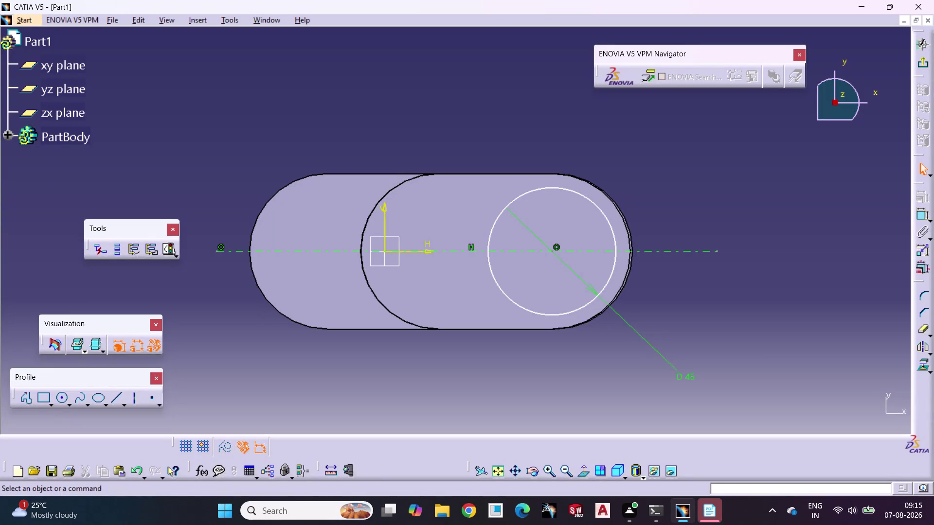
Dimension the D45 circle 25 mm from the web's end arc and exit the sketch.
click(919, 214)
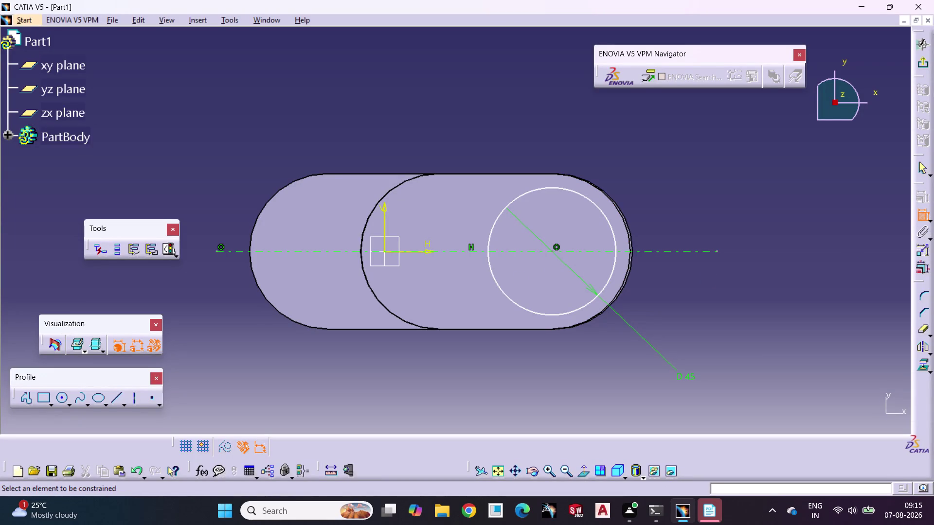
click(554, 252)
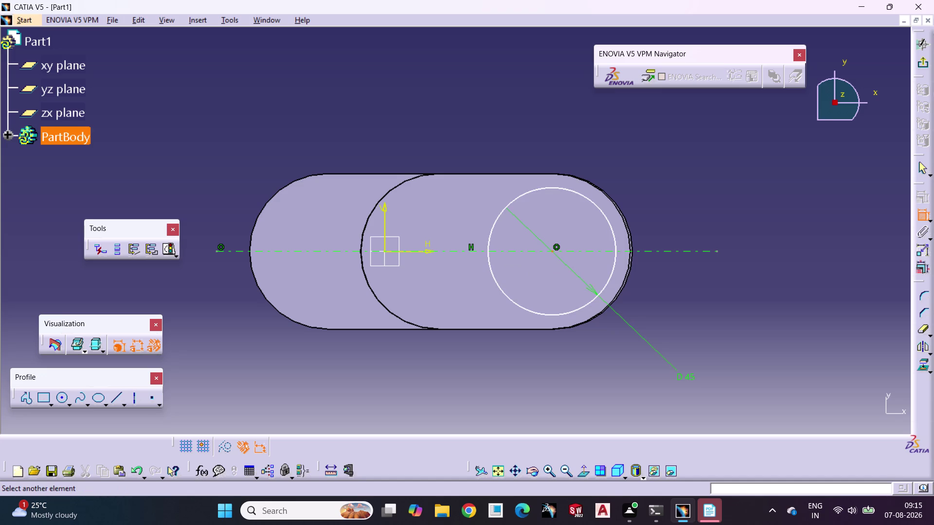
click(629, 256)
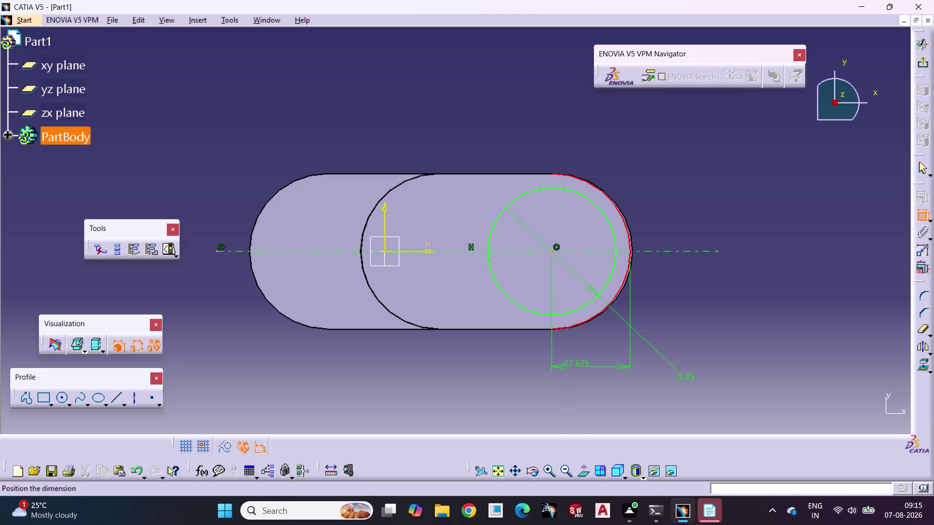
click(578, 366)
double_click(578, 365)
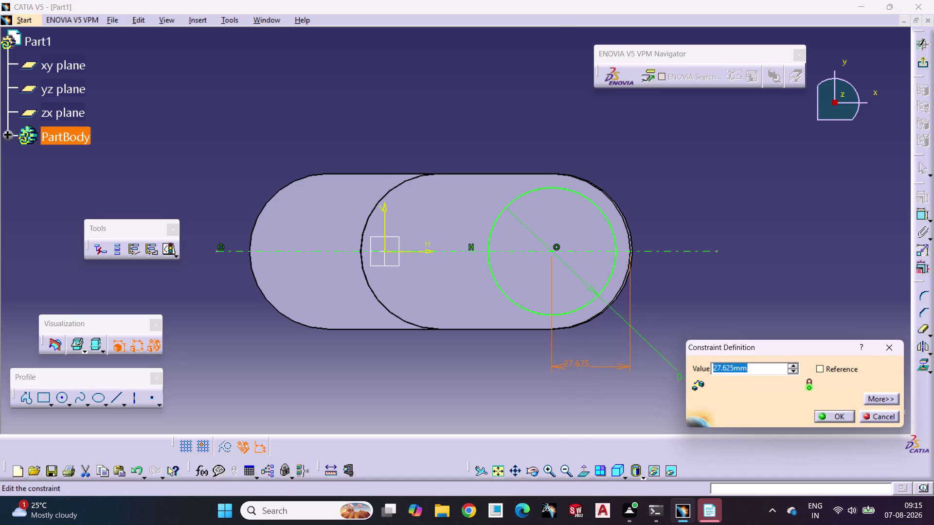
text(2)
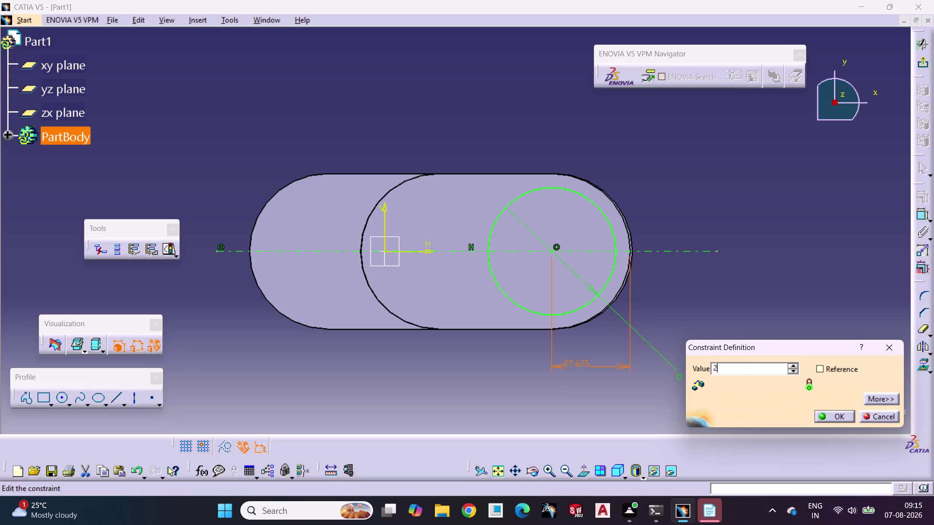
text(5)
key(Return)
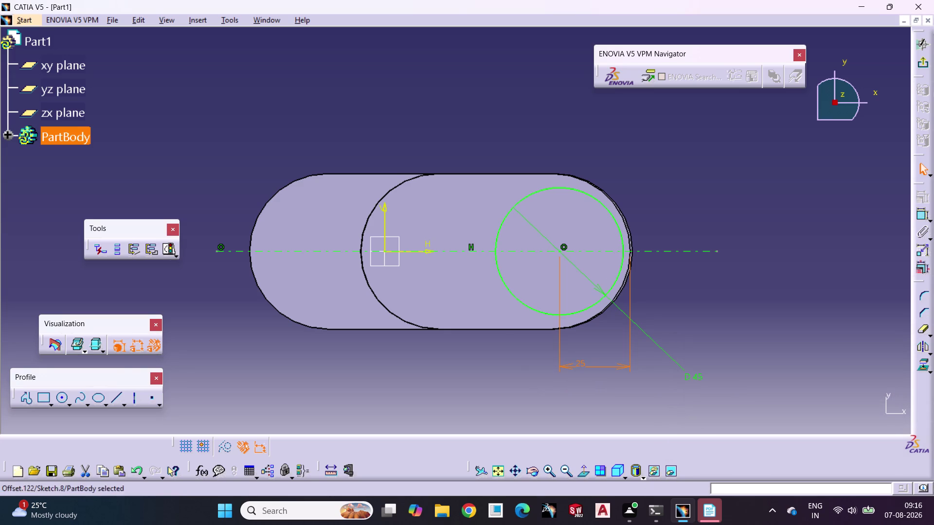
click(850, 291)
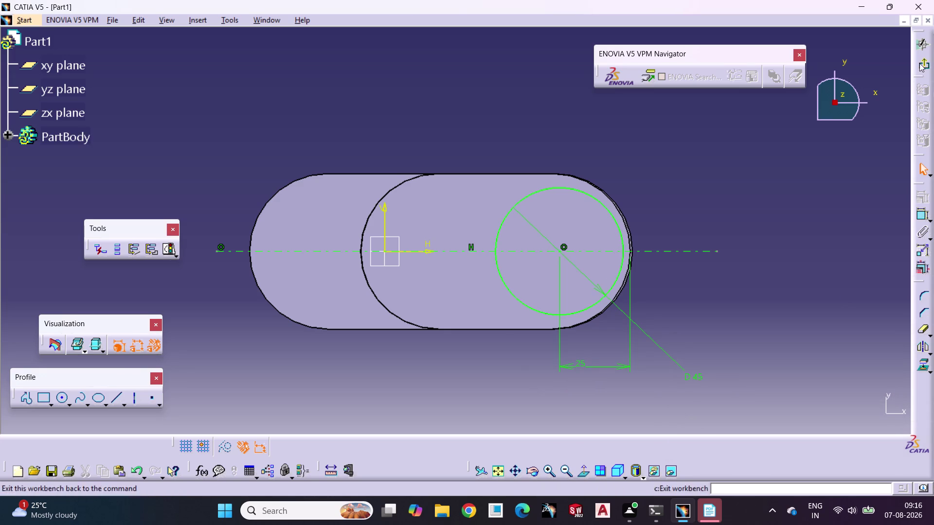
click(918, 62)
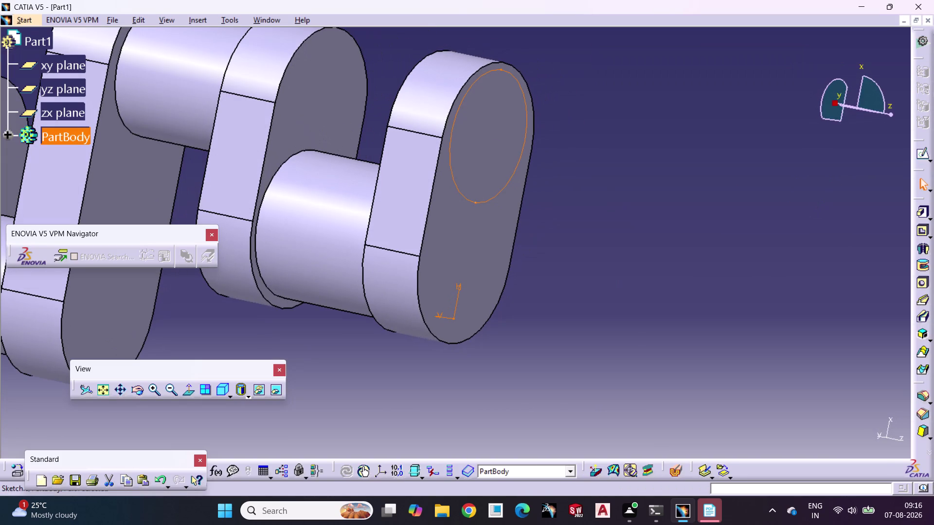
Pad the circle sketch 35 mm into a cylindrical pin.
click(920, 212)
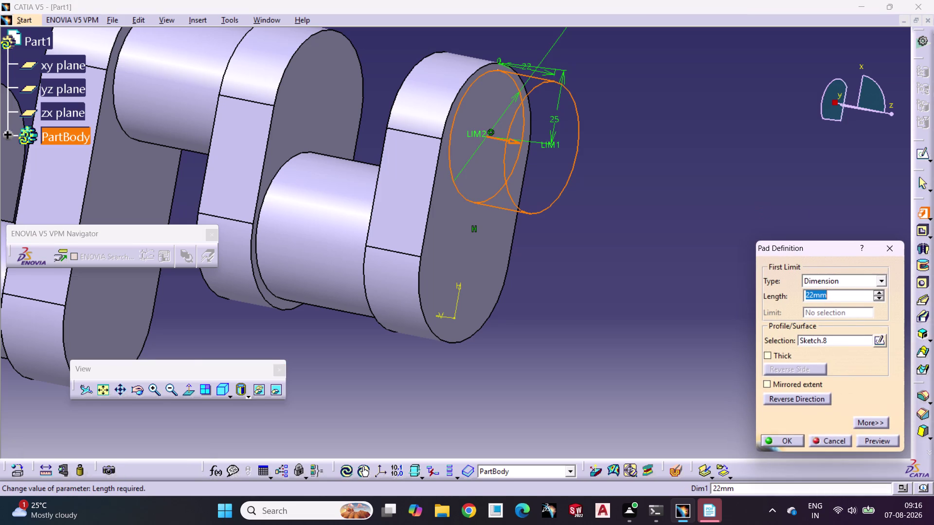
text(35)
scroll(up, 3)
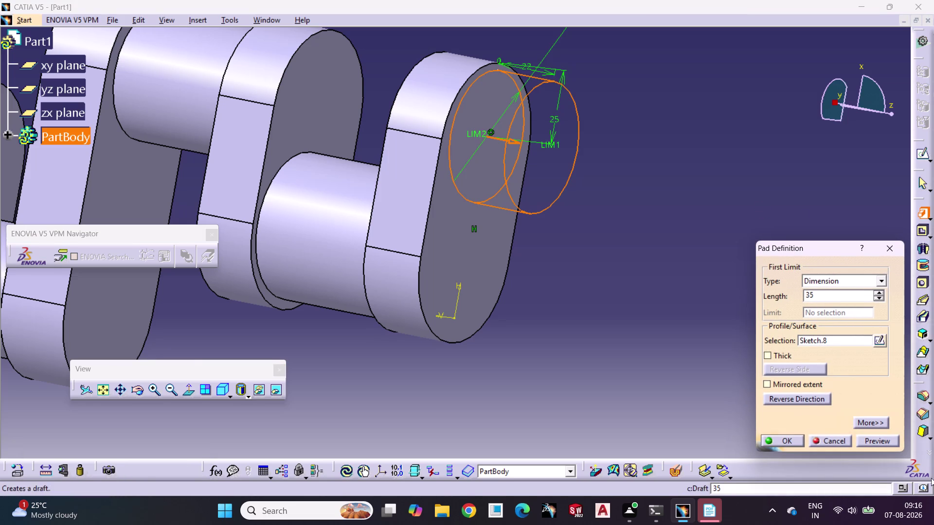
click(793, 439)
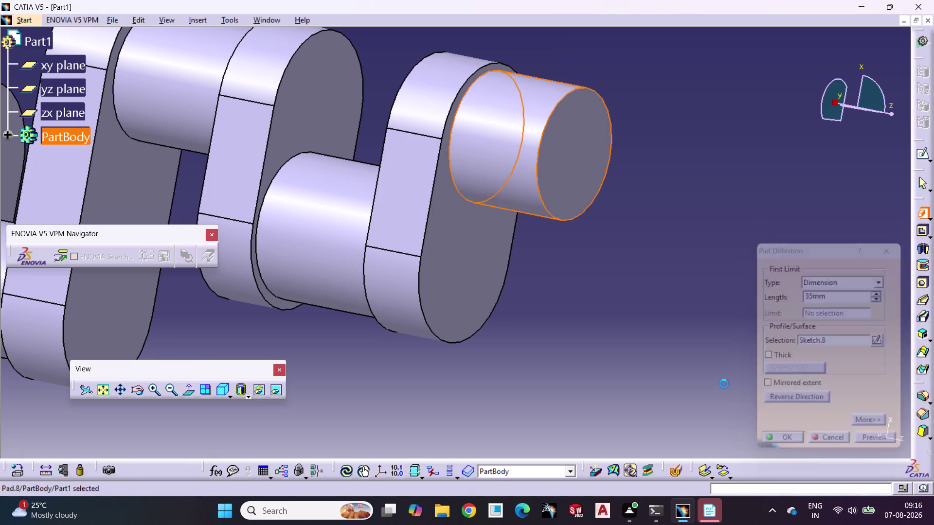
click(665, 344)
Start a new sketch on the pin's end face.
click(585, 189)
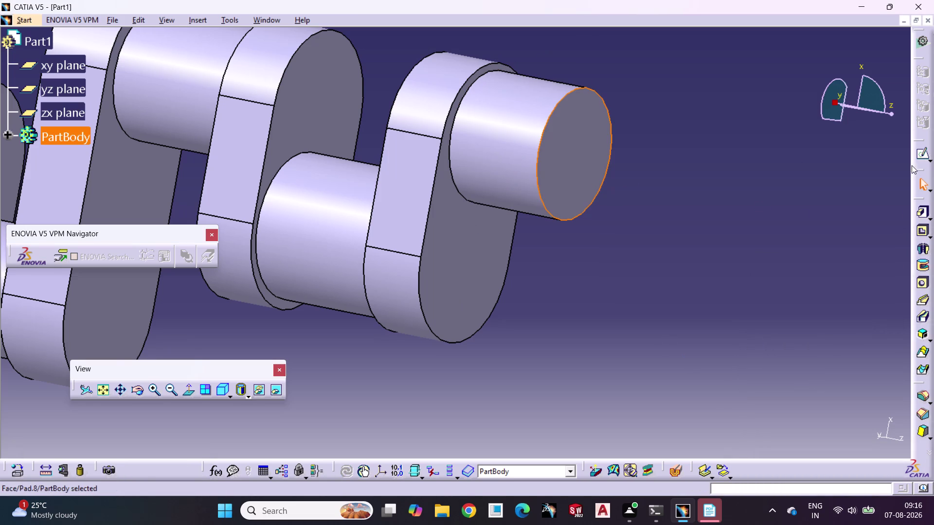
click(918, 159)
click(745, 224)
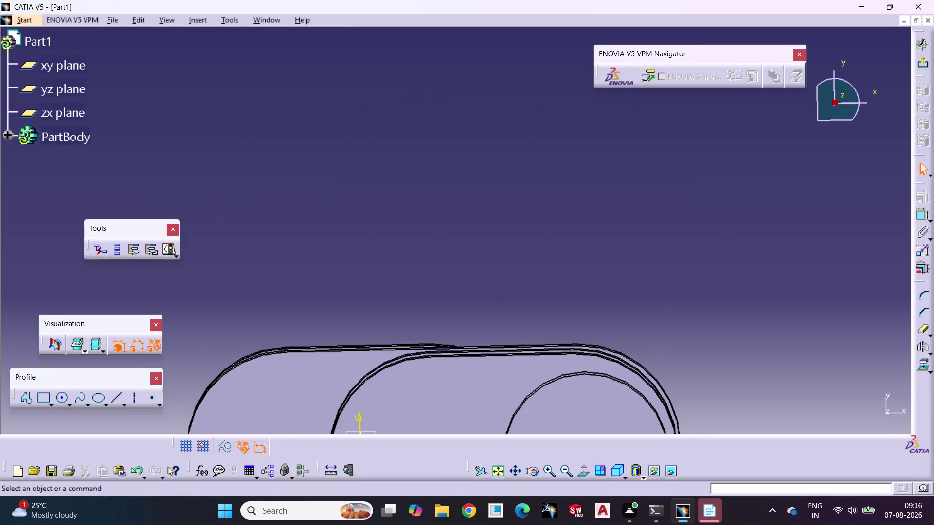
Draw a horizontal axis line spanning the web outline in the new sketch.
middle_drag(624, 265, 644, 115)
middle_drag(689, 200, 690, 156)
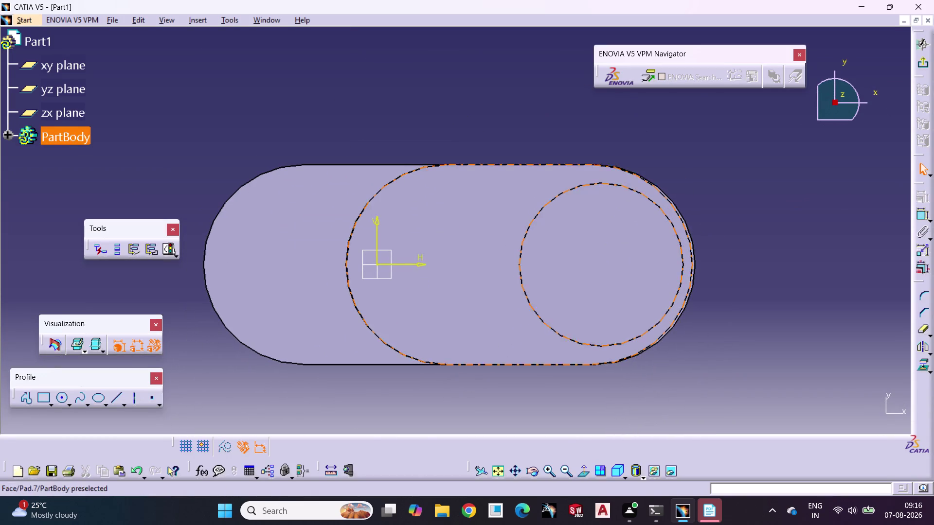
click(135, 397)
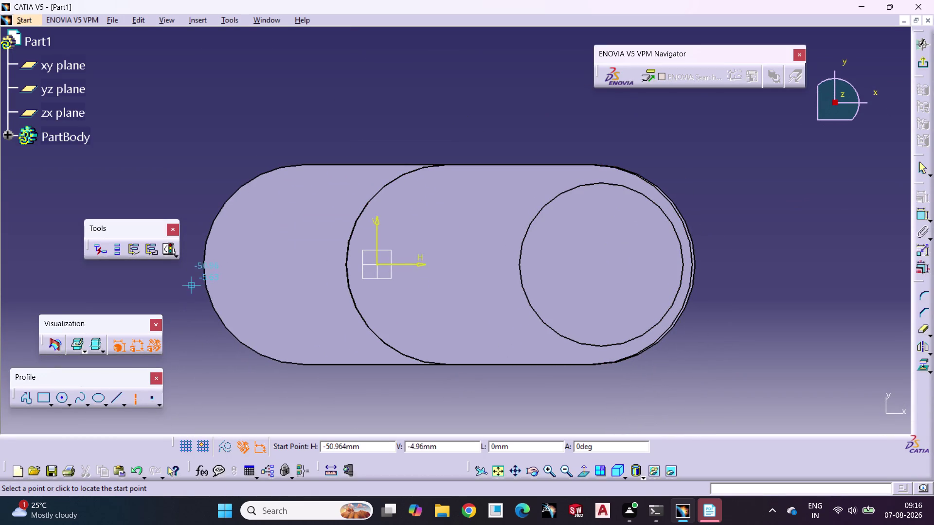
click(195, 264)
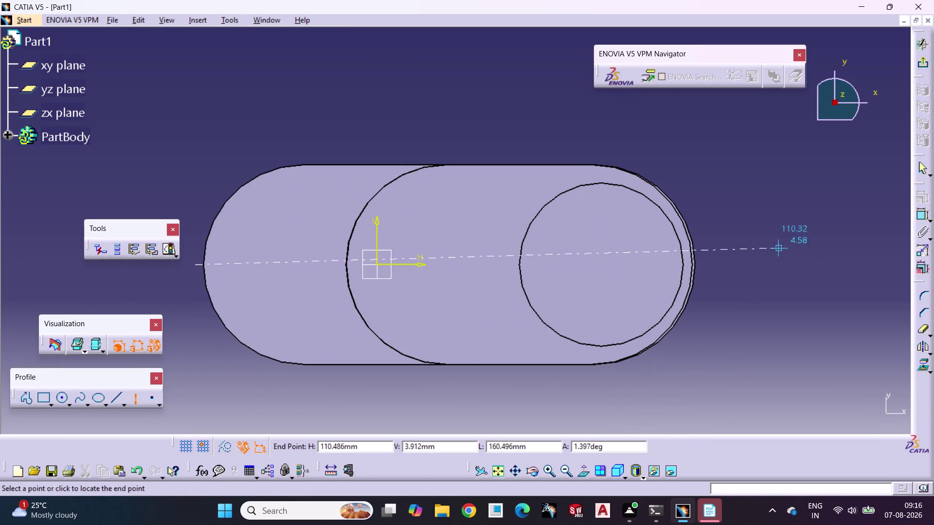
click(777, 264)
click(767, 314)
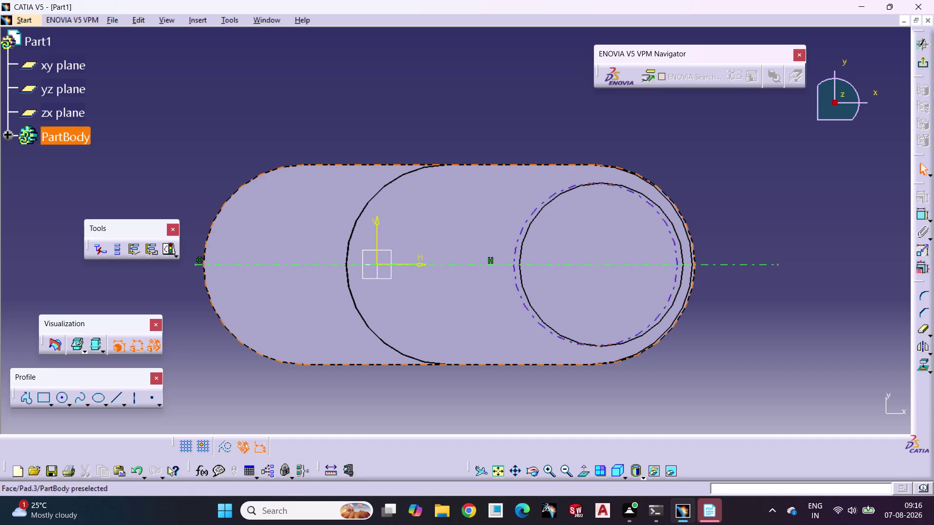
click(59, 395)
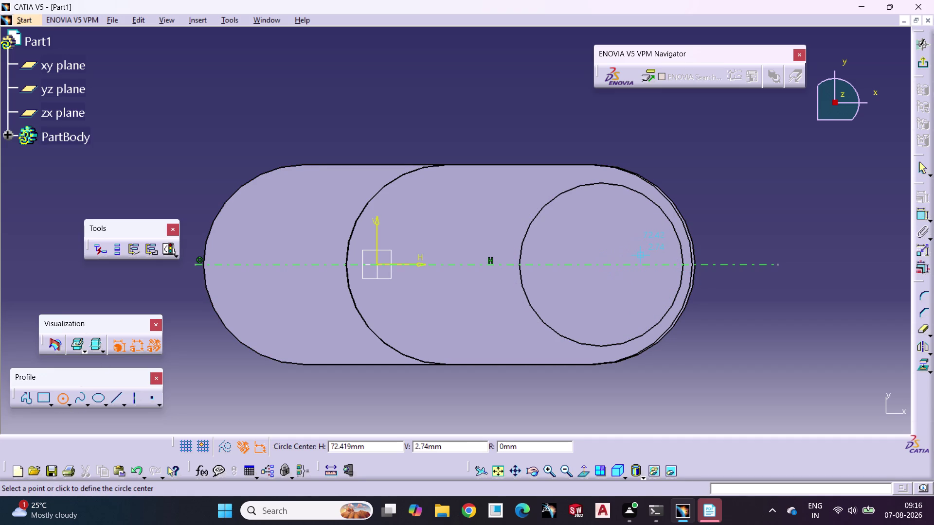
Draw a circle centred on the axis near the right end.
click(610, 263)
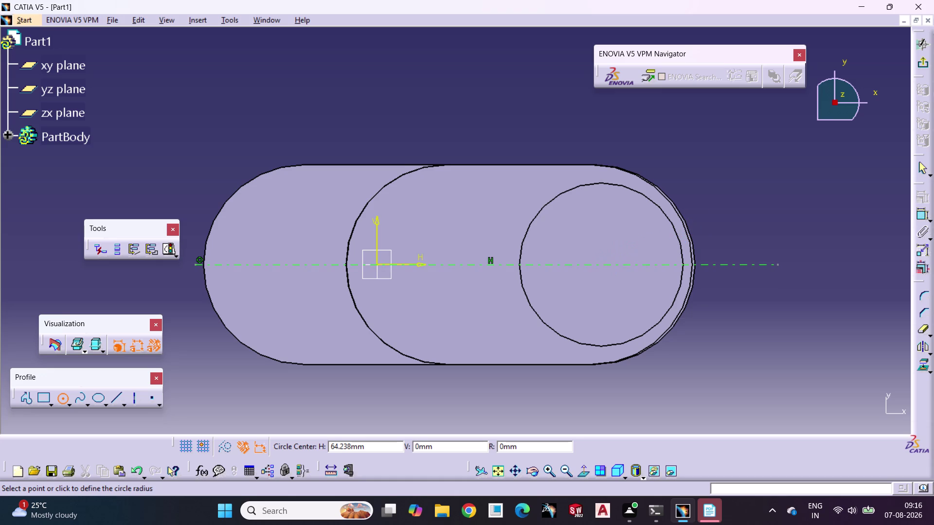
click(607, 342)
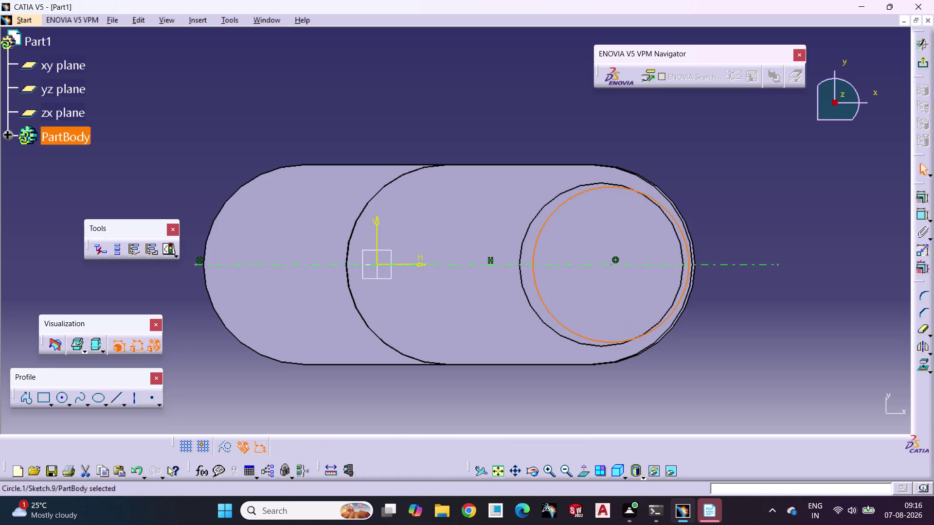
click(685, 342)
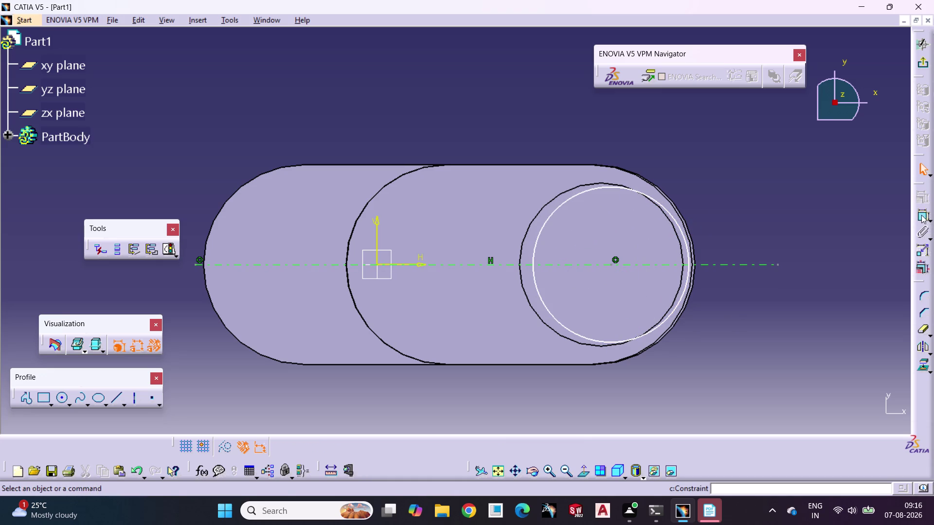
Dimension the right circle and set its radius to 27.5 mm.
click(921, 215)
click(647, 331)
click(725, 348)
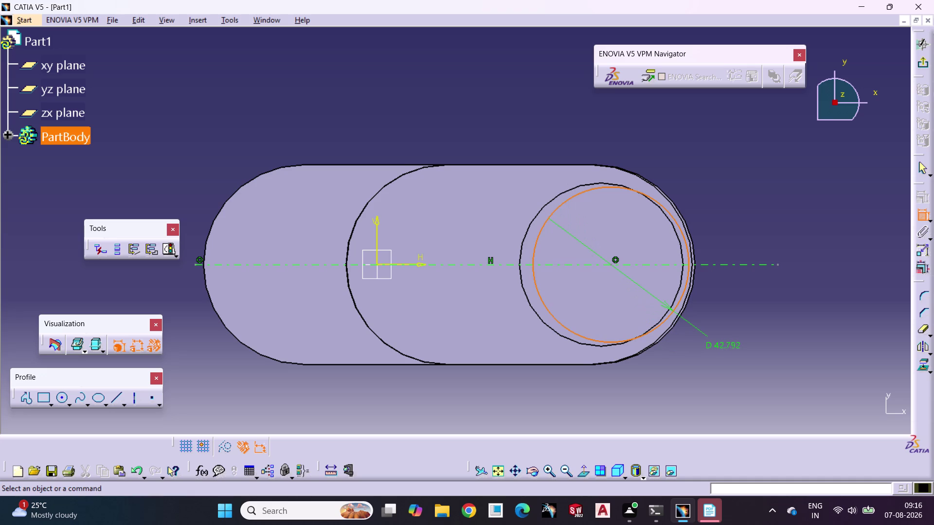
triple_click(724, 349)
click(786, 386)
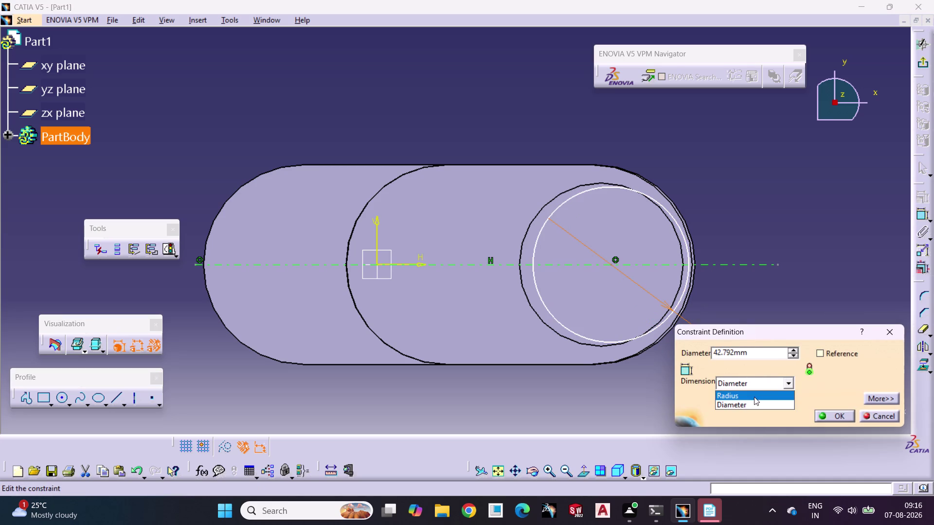
click(744, 393)
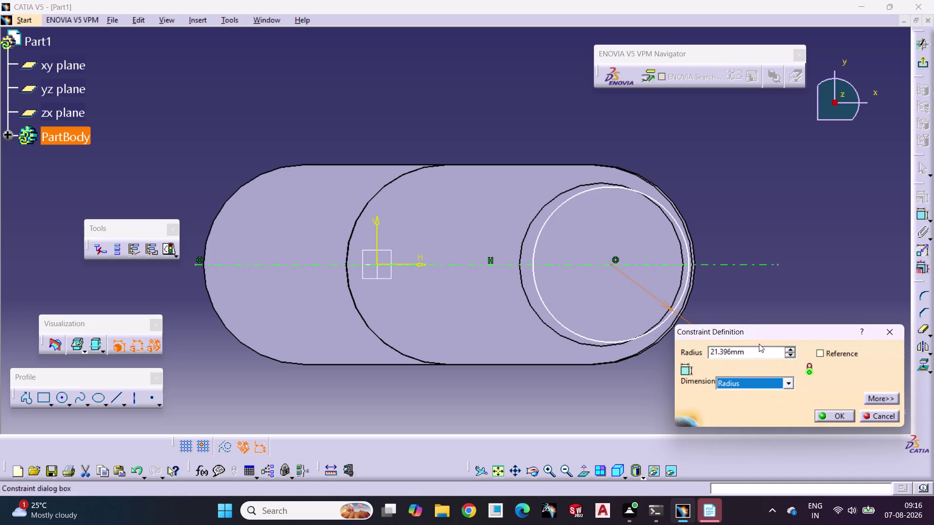
drag(759, 344, 678, 355)
drag(752, 353, 678, 367)
text(2)
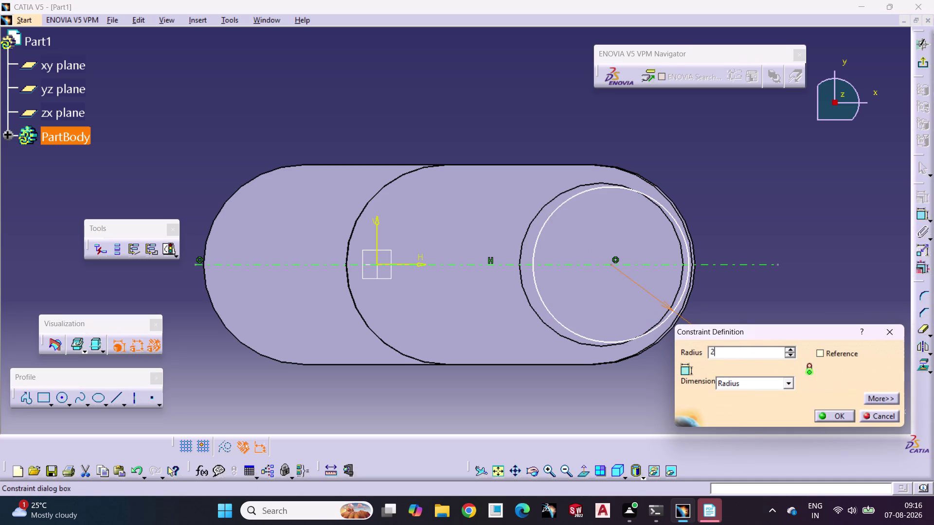
text(7.5)
key(Return)
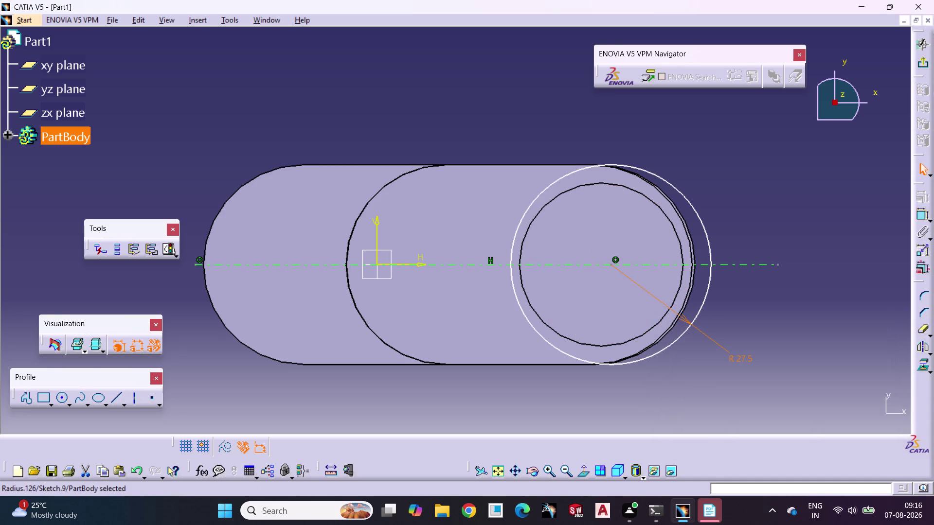
Drag the right circle to line up with the outline's right end.
click(806, 297)
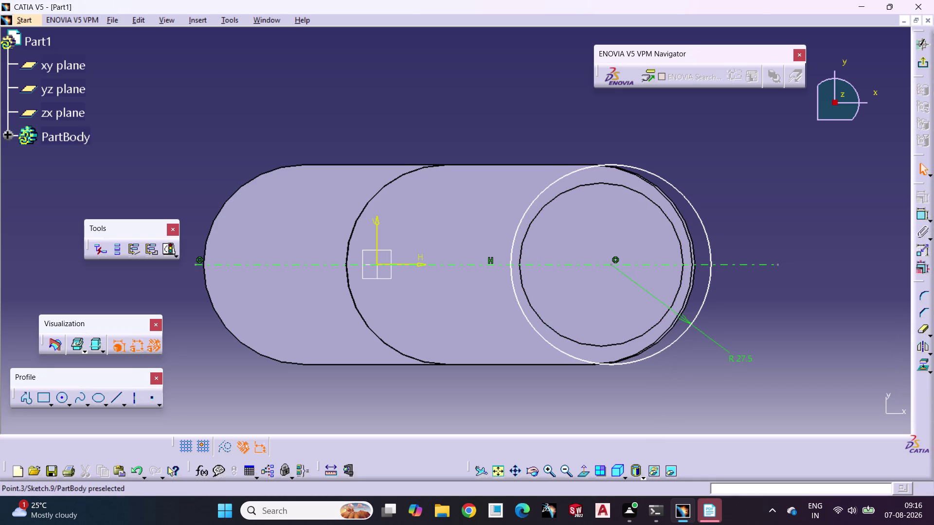
drag(610, 265, 593, 263)
click(754, 315)
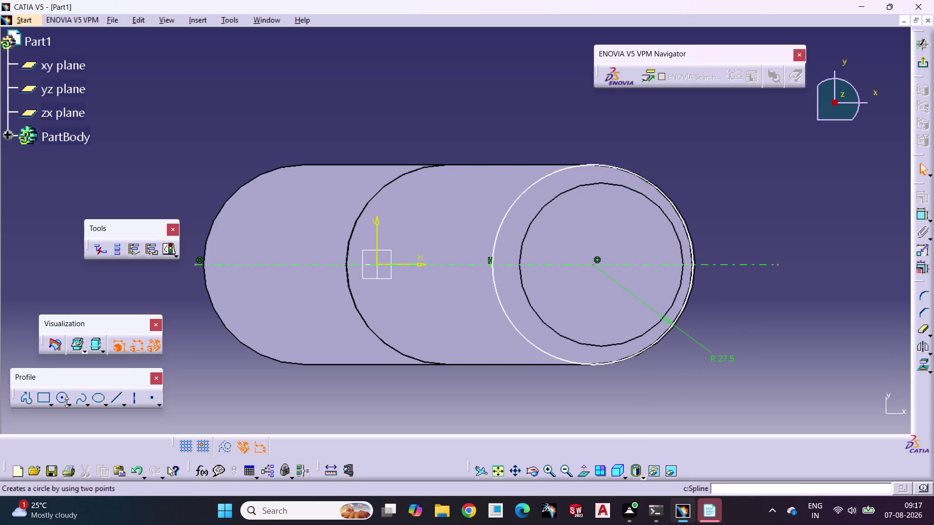
click(64, 401)
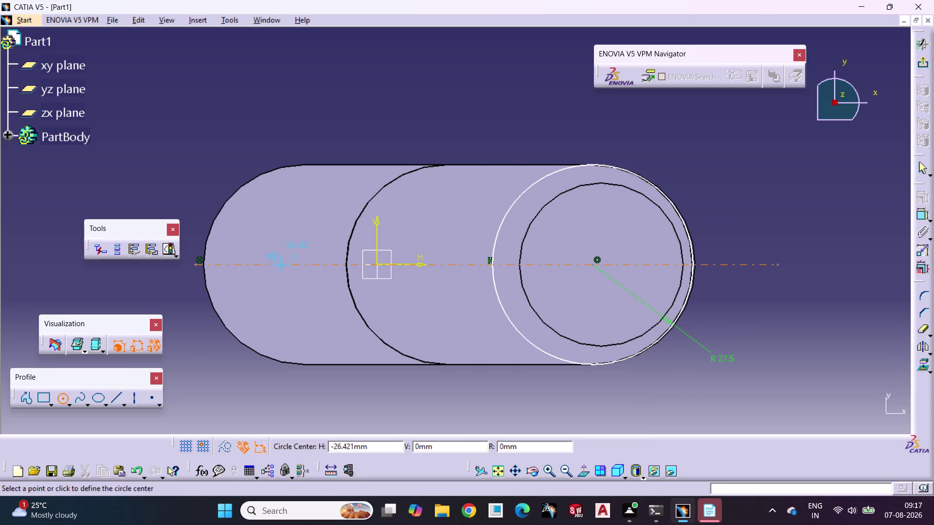
Draw a circle on the axis at the left end and give it a 27.5 mm radius.
click(280, 264)
click(307, 338)
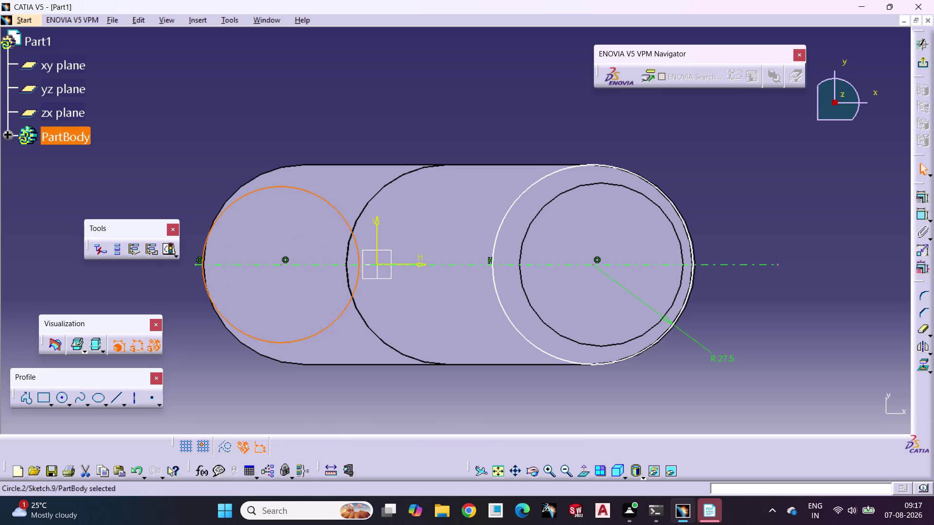
click(226, 407)
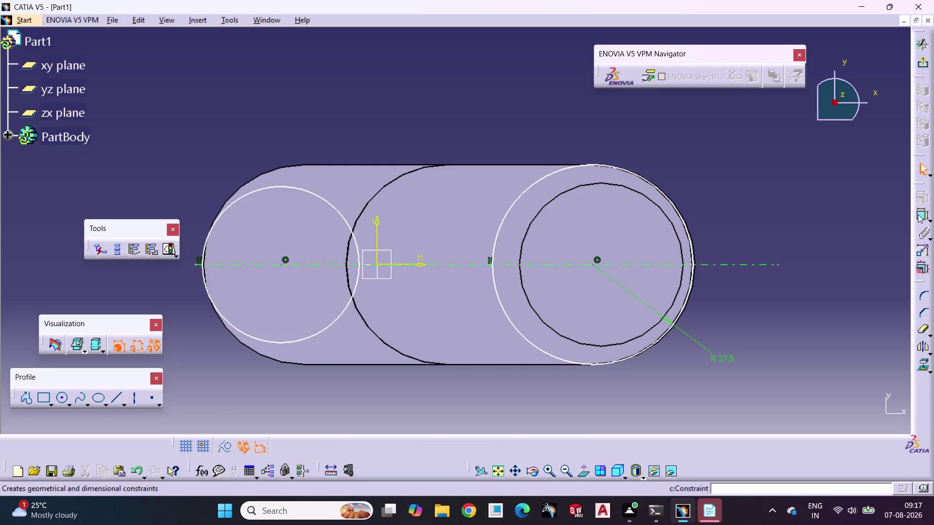
click(917, 214)
click(295, 343)
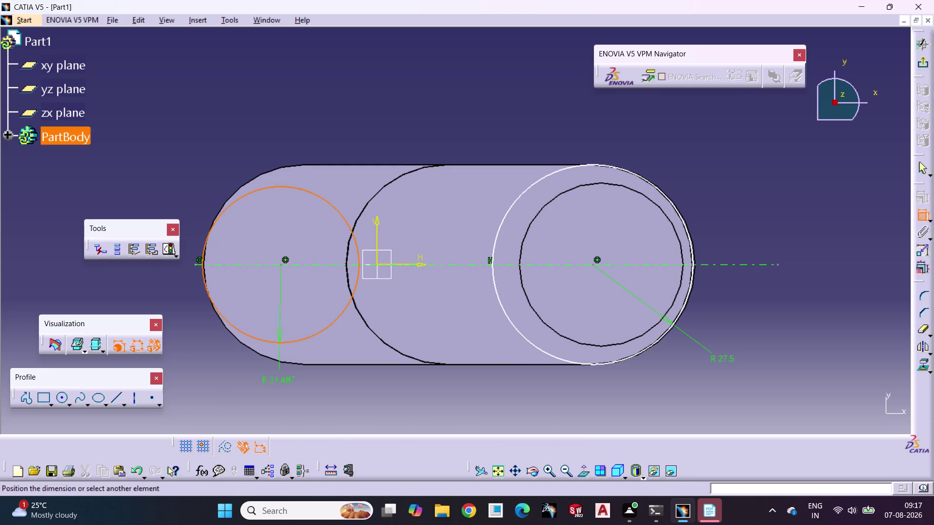
triple_click(276, 388)
double_click(276, 388)
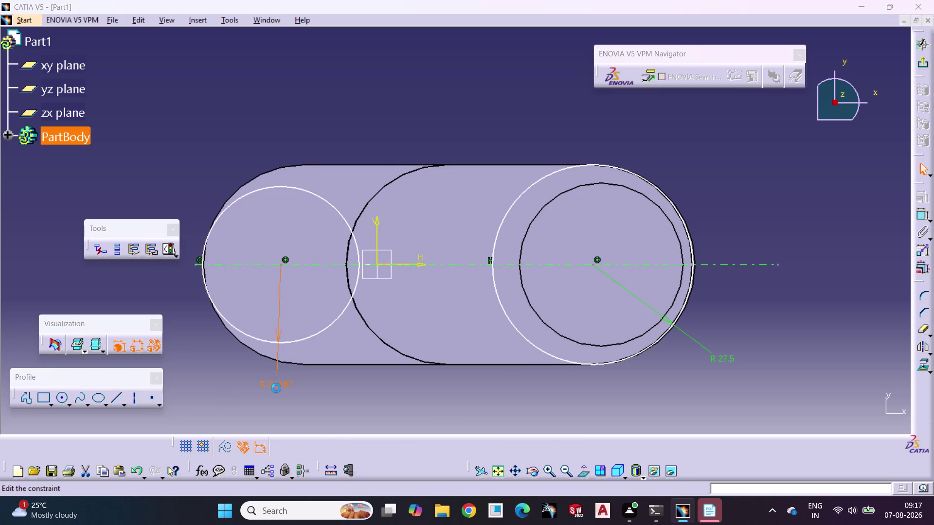
text(27.5)
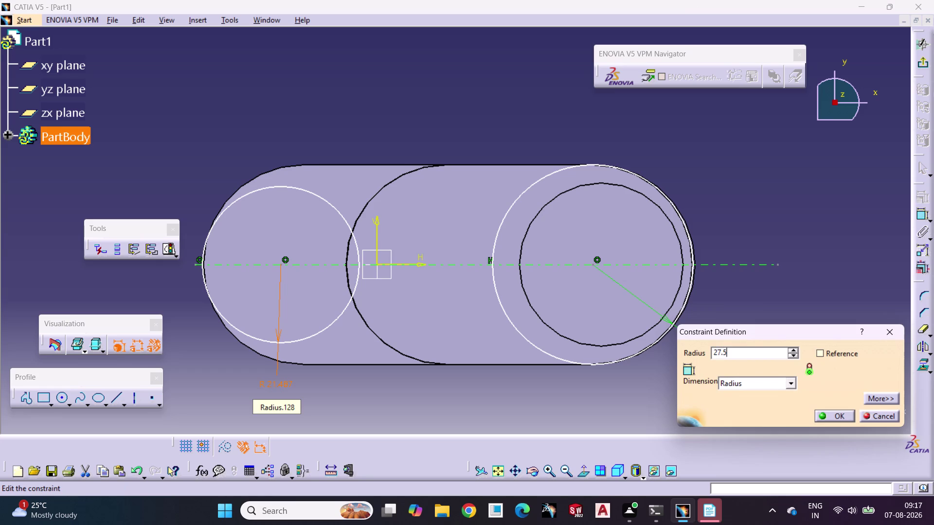
key(Return)
click(757, 286)
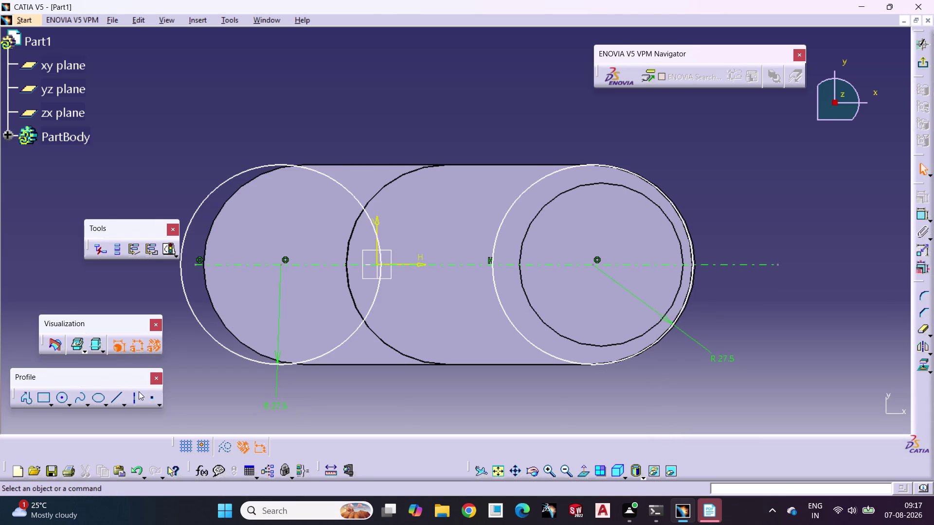
click(923, 213)
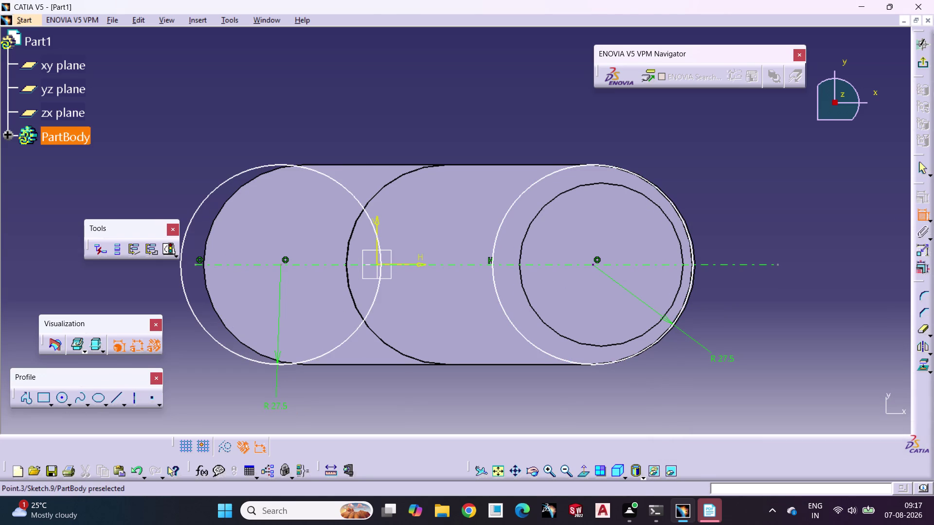
Dimension the distance between the two circle centres as 80 mm, replacing 85.65.
click(593, 264)
click(282, 265)
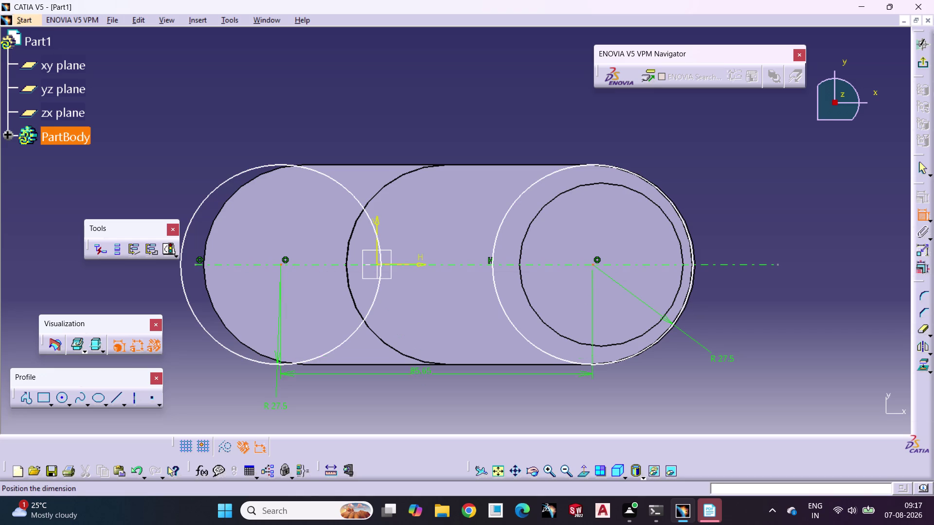
triple_click(419, 400)
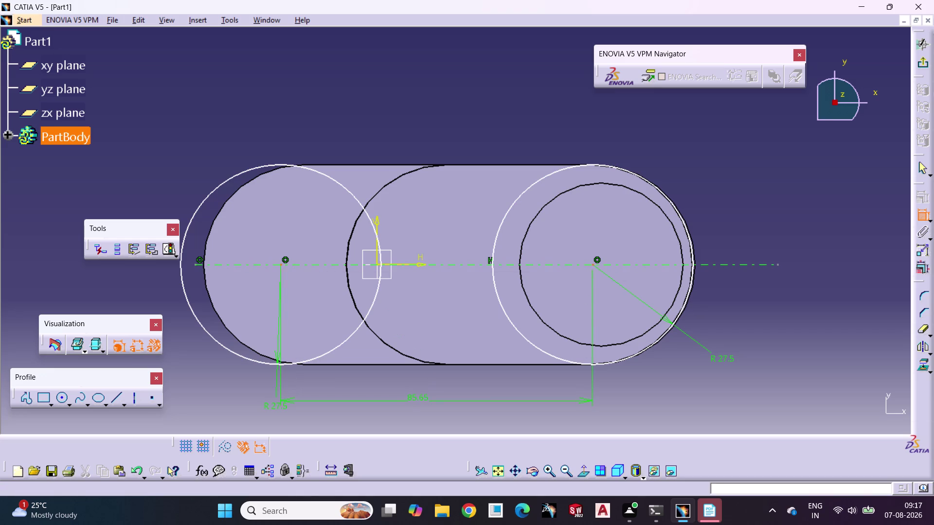
double_click(418, 401)
text(80)
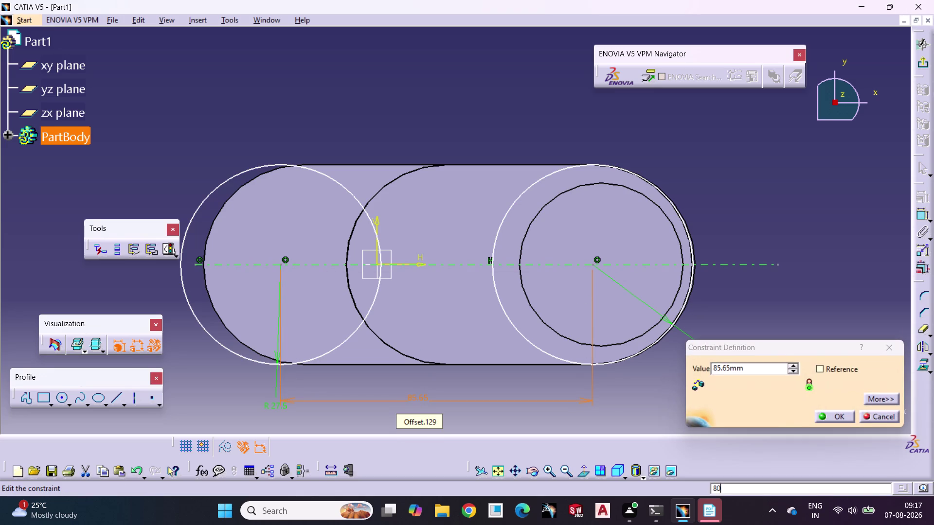
key(Return)
click(488, 273)
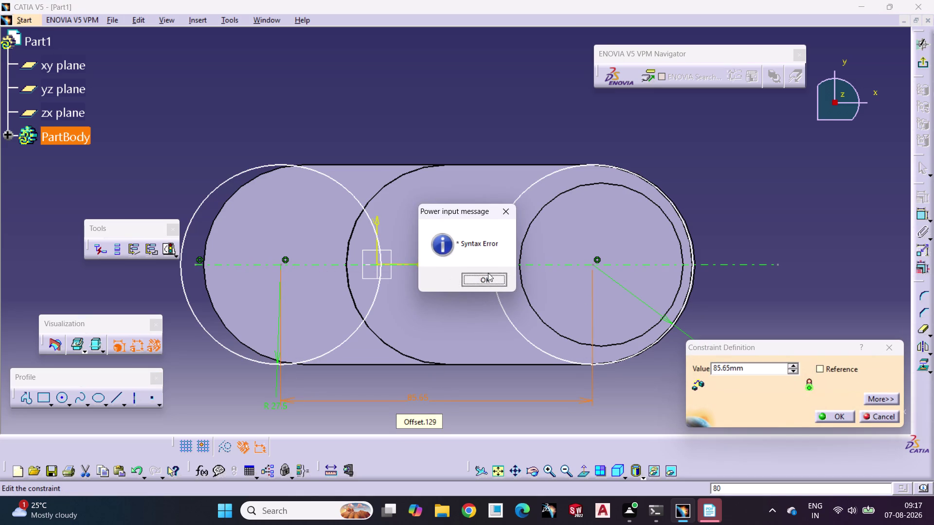
drag(752, 371, 553, 392)
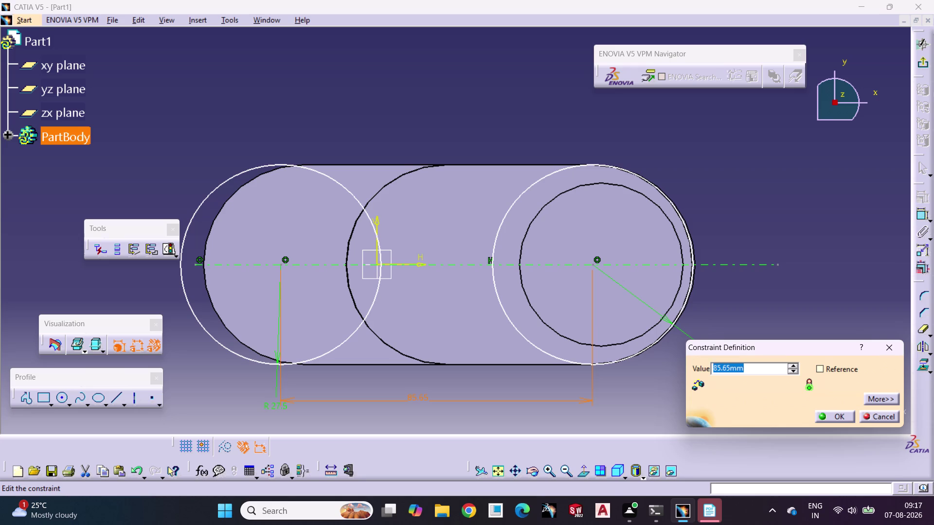
text(80)
key(Return)
click(755, 383)
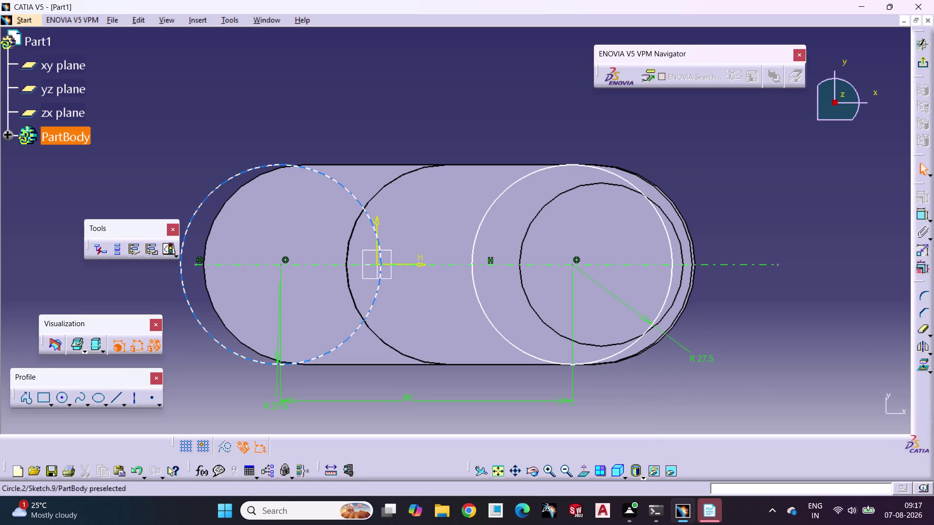
Drag the circles into line with the web outline's ends.
drag(283, 264, 319, 258)
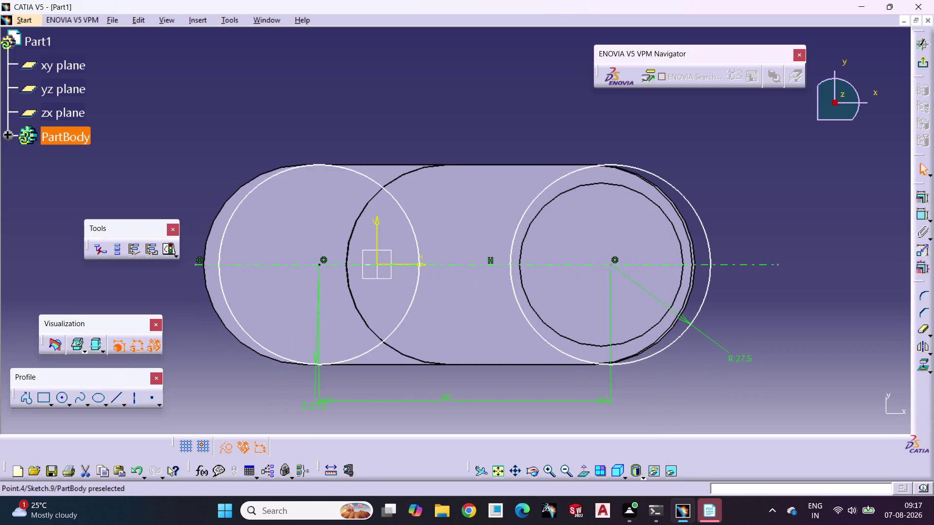
drag(319, 258, 303, 262)
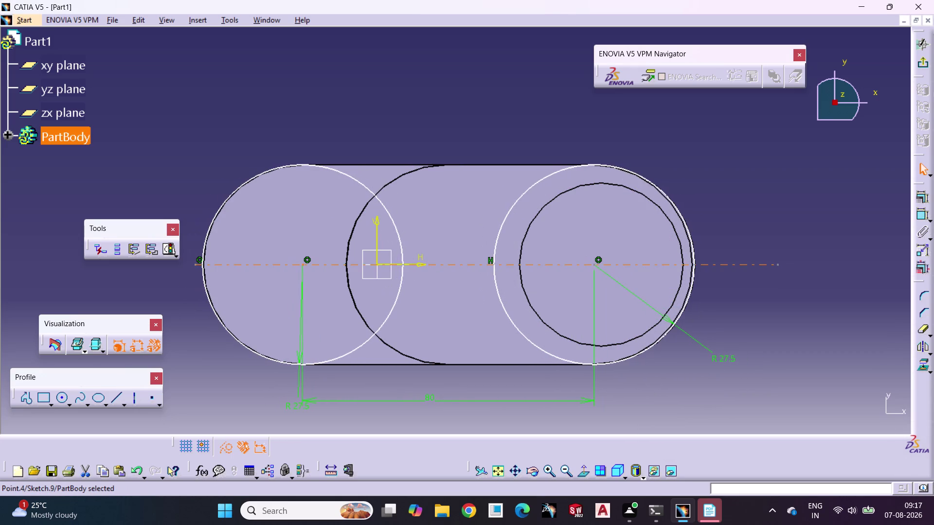
click(305, 266)
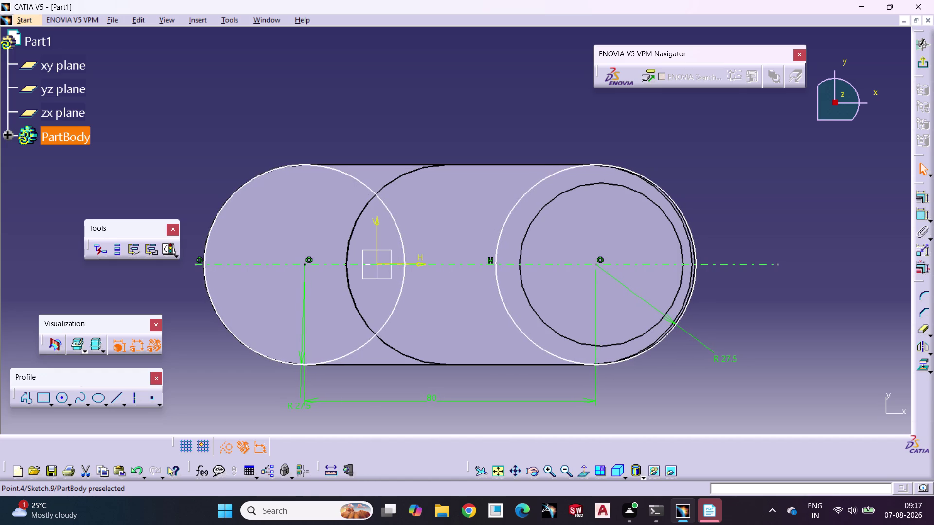
click(799, 299)
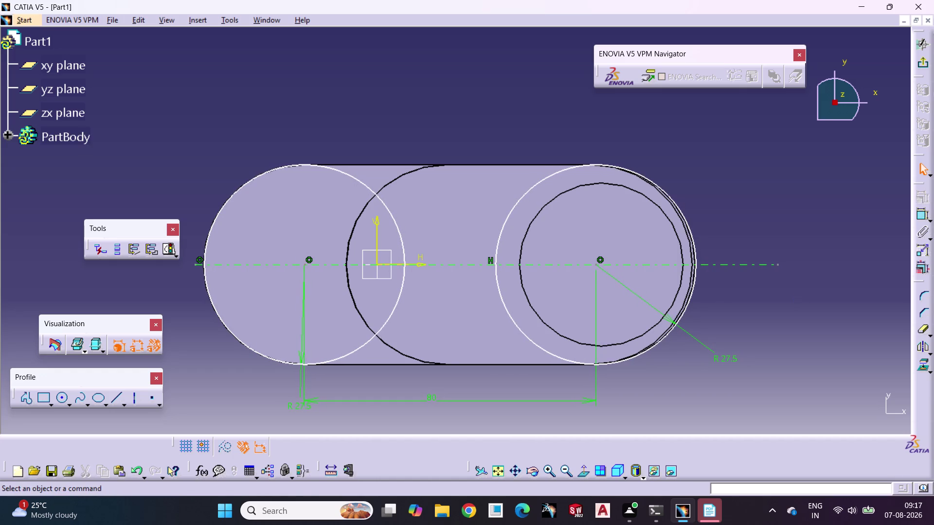